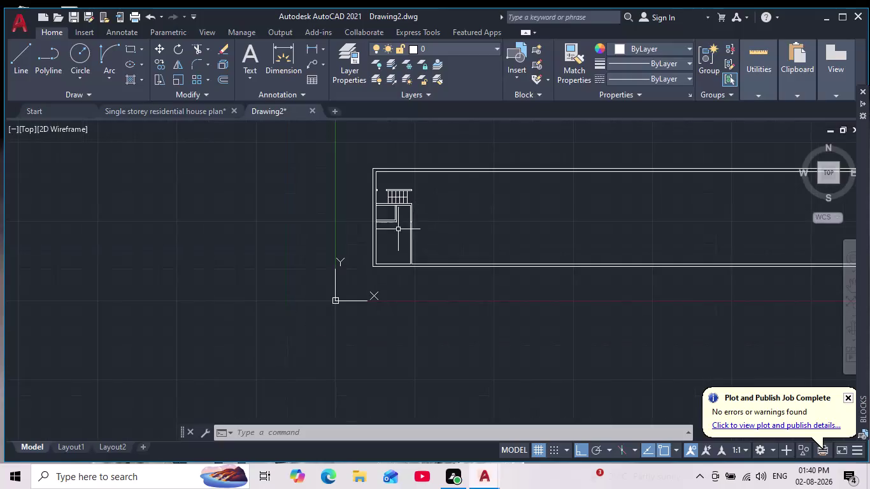
Zoom and pan the floor plan to the room below the stair.
scroll(up, 3)
scroll(up, 3)
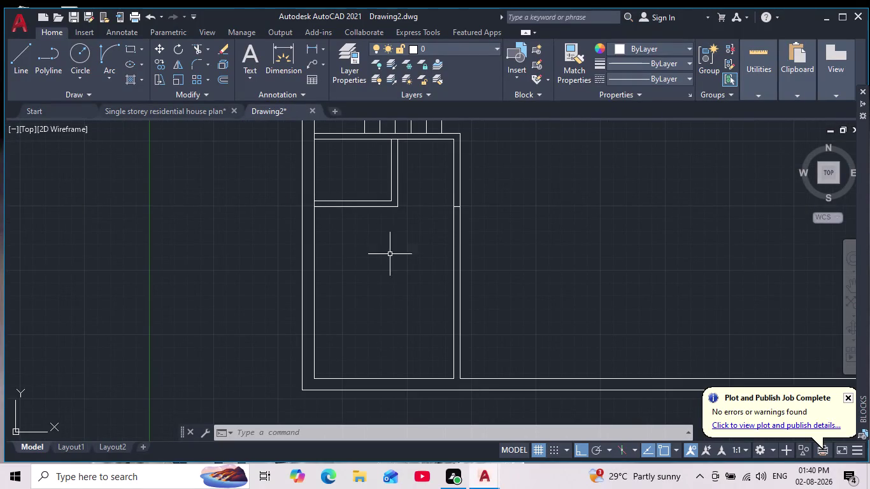
scroll(down, 3)
scroll(up, 3)
scroll(up, 3)
middle_drag(400, 305, 419, 174)
scroll(down, 3)
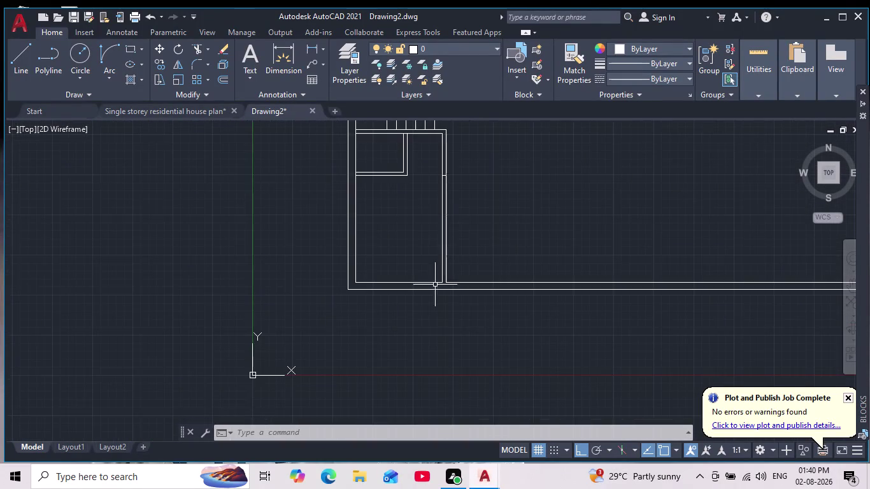
scroll(up, 3)
scroll(down, 3)
Centre the view on the inner bottom wall corner and start a new line.
middle_drag(424, 244, 414, 273)
scroll(down, 3)
scroll(up, 3)
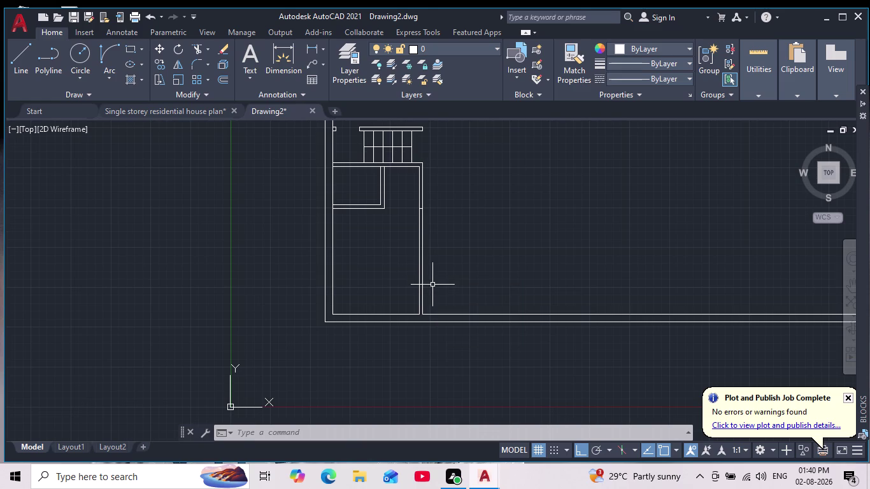
scroll(up, 3)
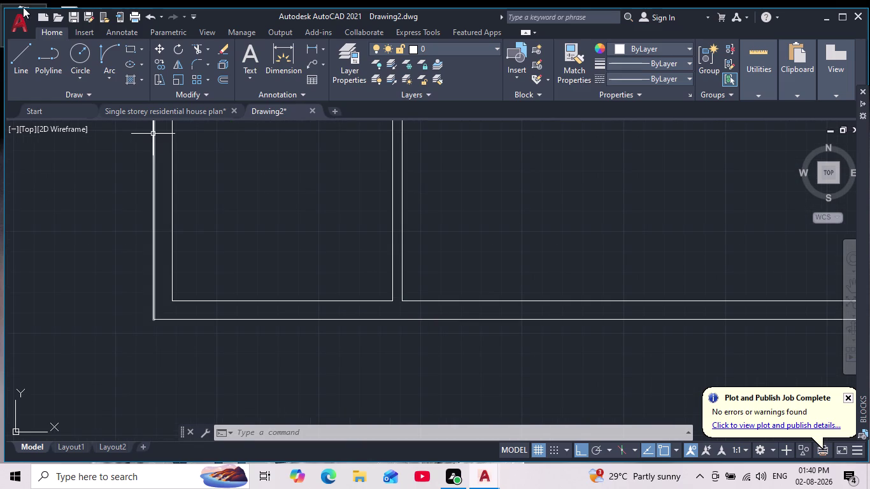
click(14, 58)
scroll(up, 3)
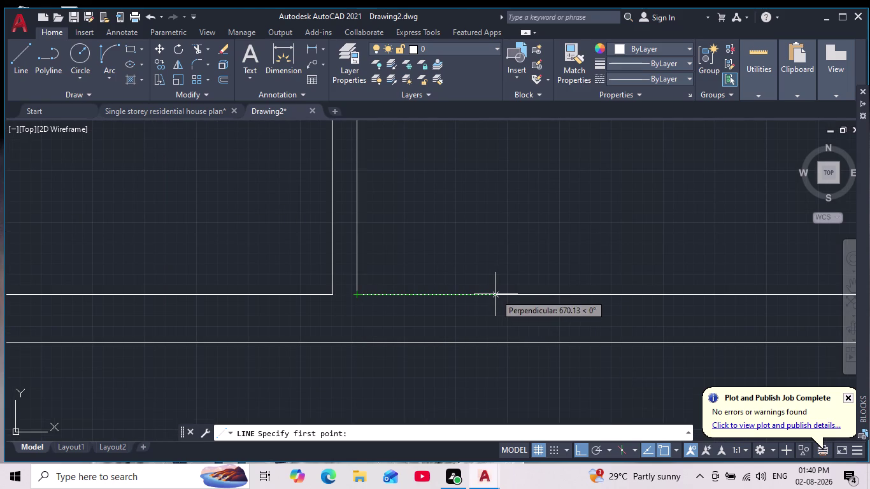
Fix the new line's start point 3043 units along the inner bottom wall.
key(3)
text(04)
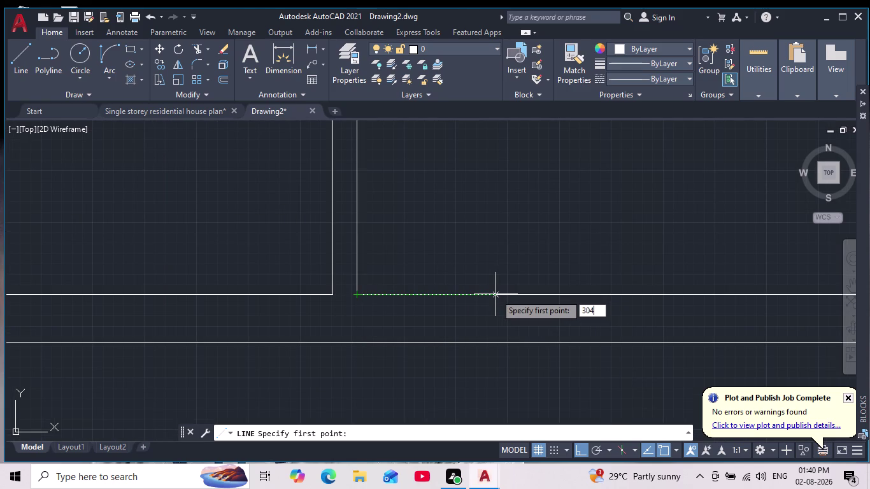
text(3)
key(Return)
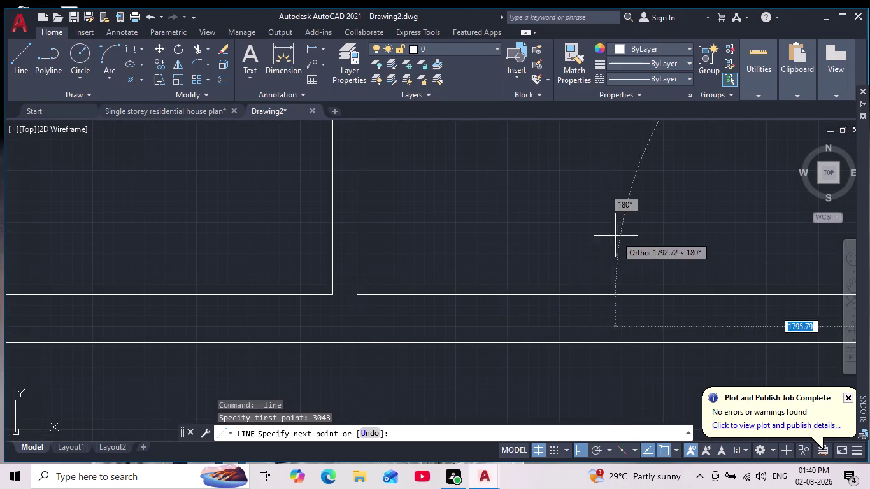
Pan and zoom around the stair and walls while extending the line upward.
scroll(down, 3)
middle_drag(595, 231, 549, 284)
scroll(down, 3)
middle_drag(630, 232, 628, 231)
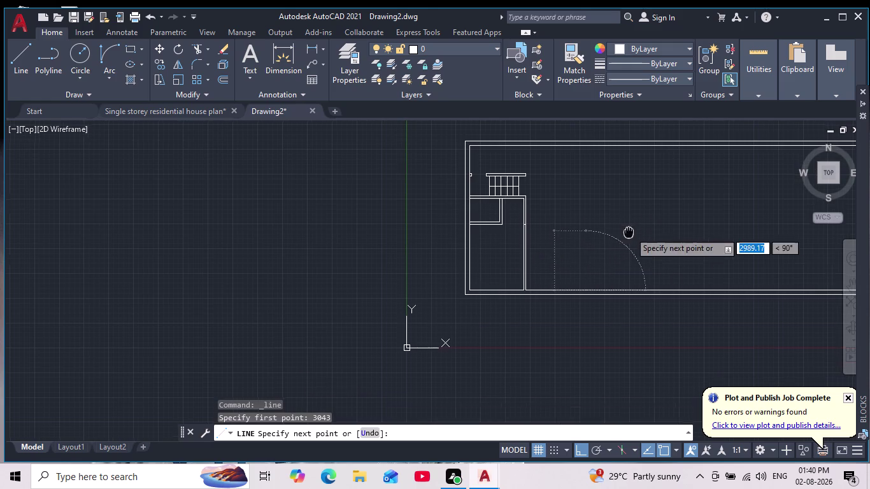
middle_drag(627, 231, 565, 283)
scroll(up, 3)
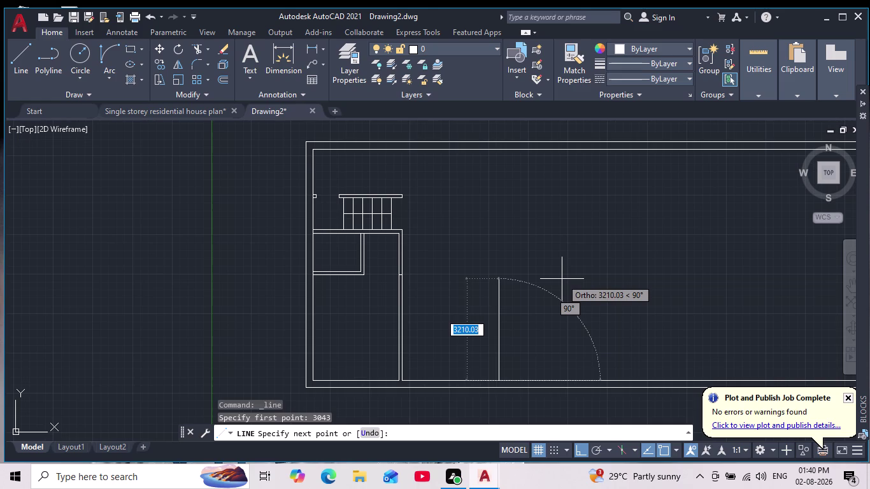
scroll(down, 3)
scroll(up, 3)
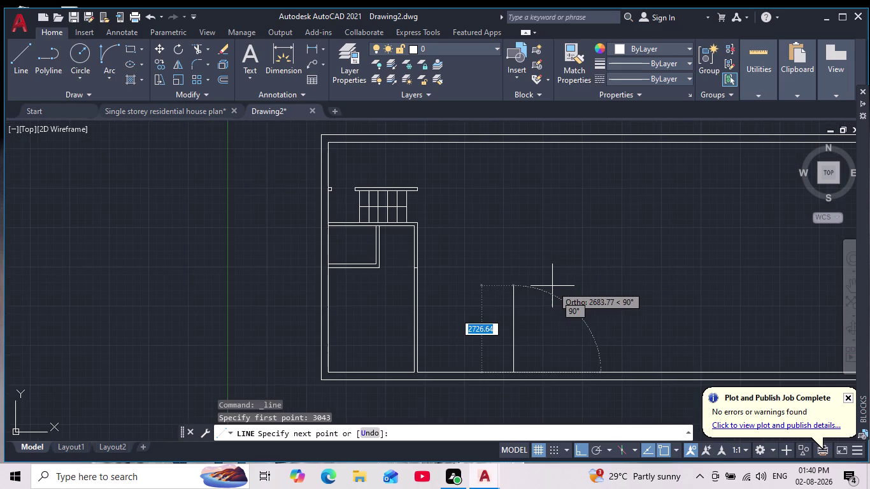